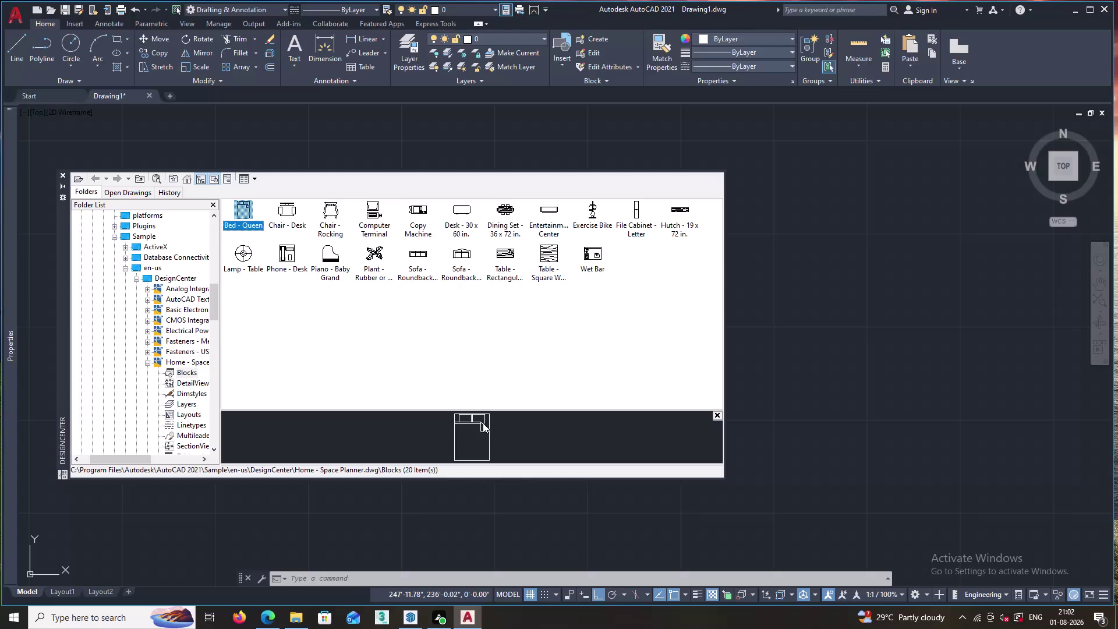
Close the DesignCenter palette of Home Space Planner furniture blocks.
click(482, 423)
click(490, 431)
click(242, 213)
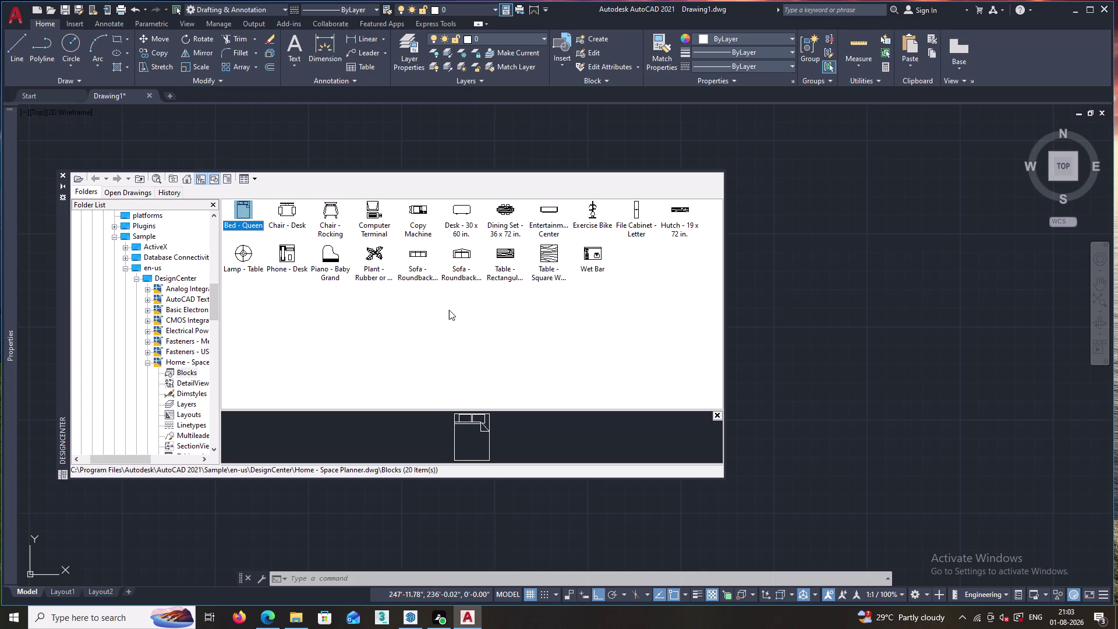
click(59, 172)
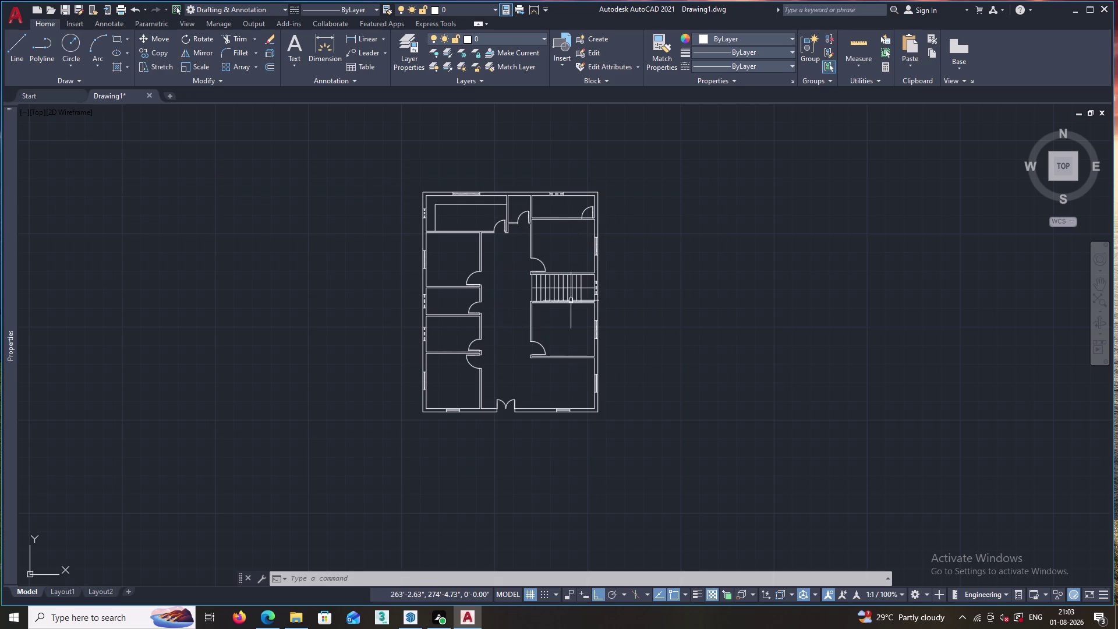
Delete the stray interior line inside the top-left room.
scroll(up, 3)
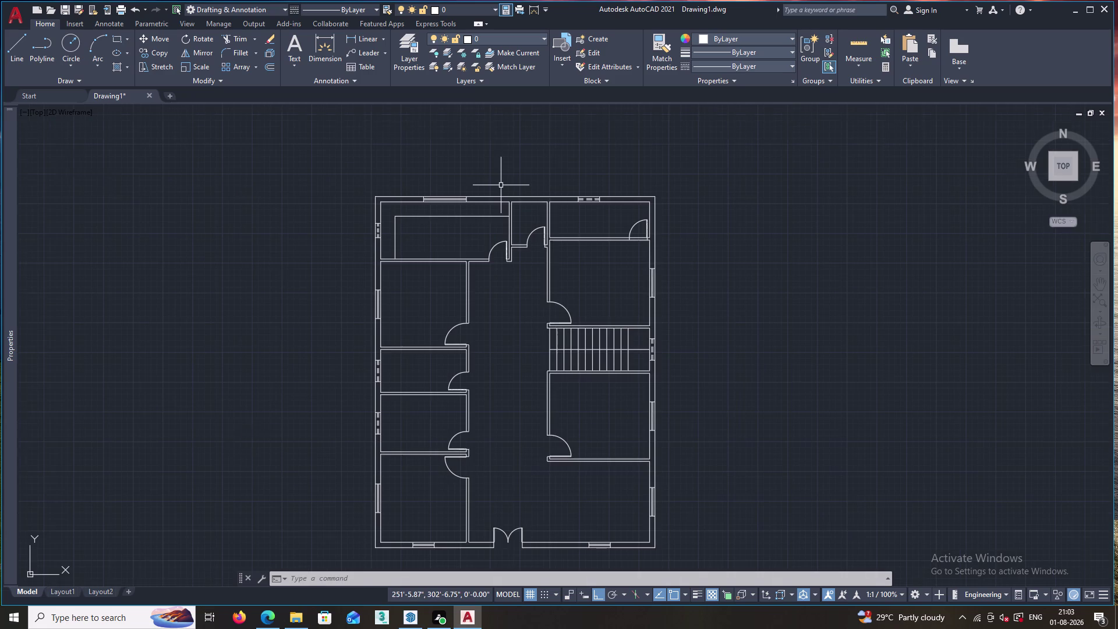
click(488, 216)
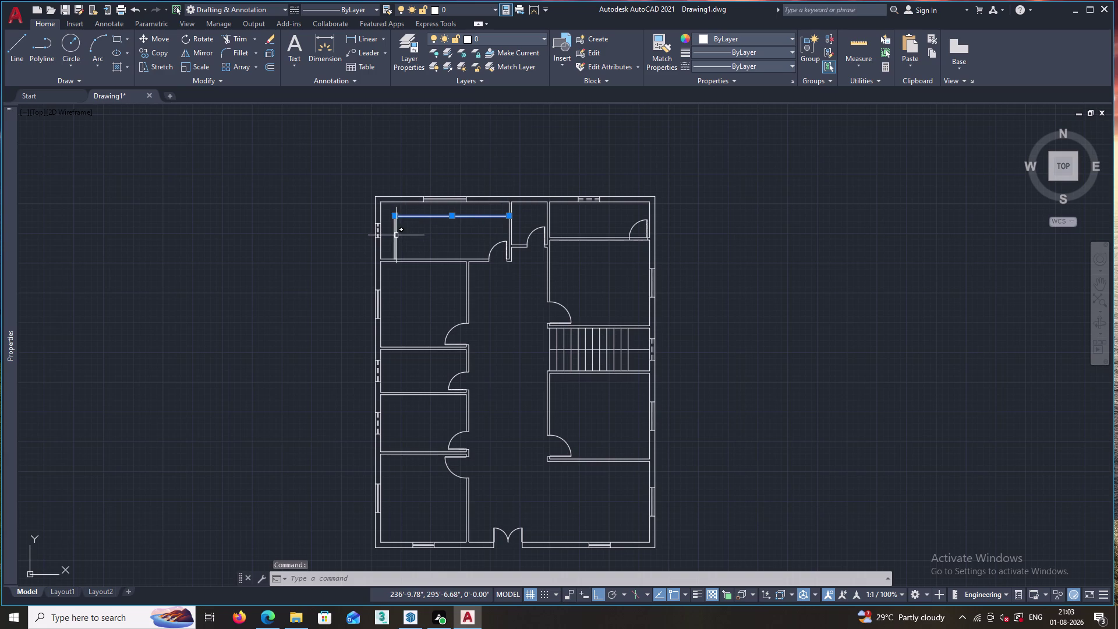
click(397, 235)
key(Delete)
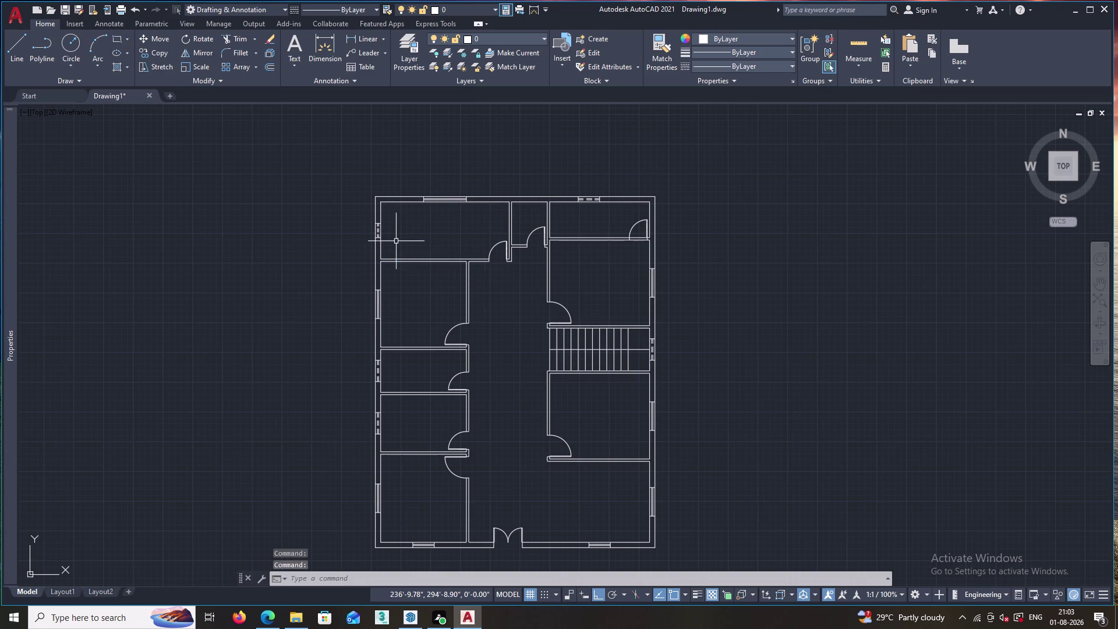
Zoom in and out across the floor plan to review it.
scroll(down, 3)
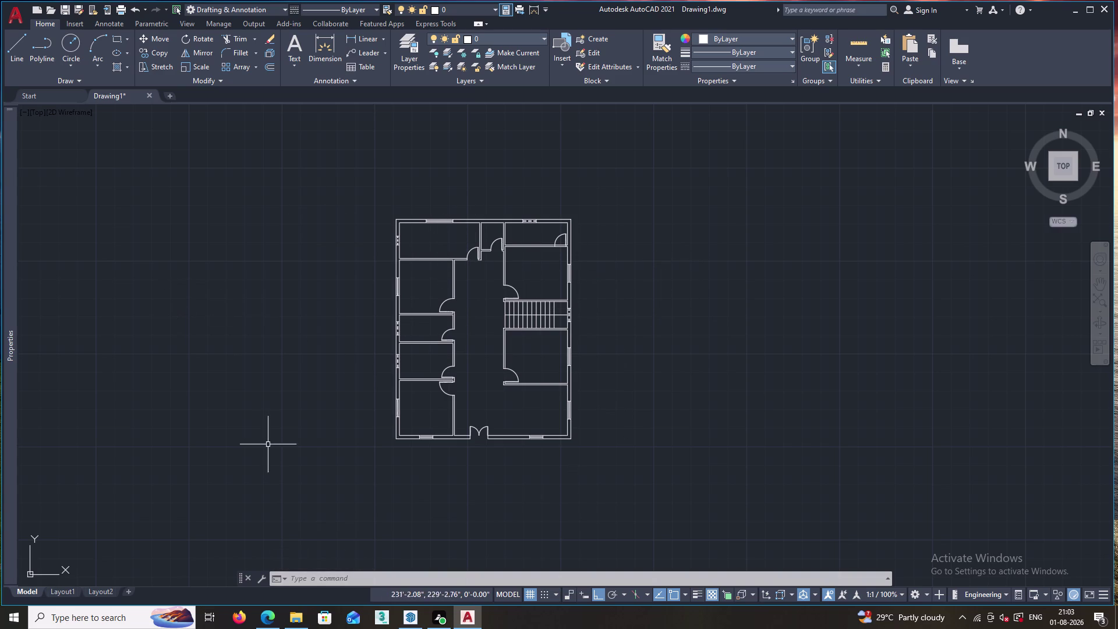
scroll(down, 3)
scroll(up, 3)
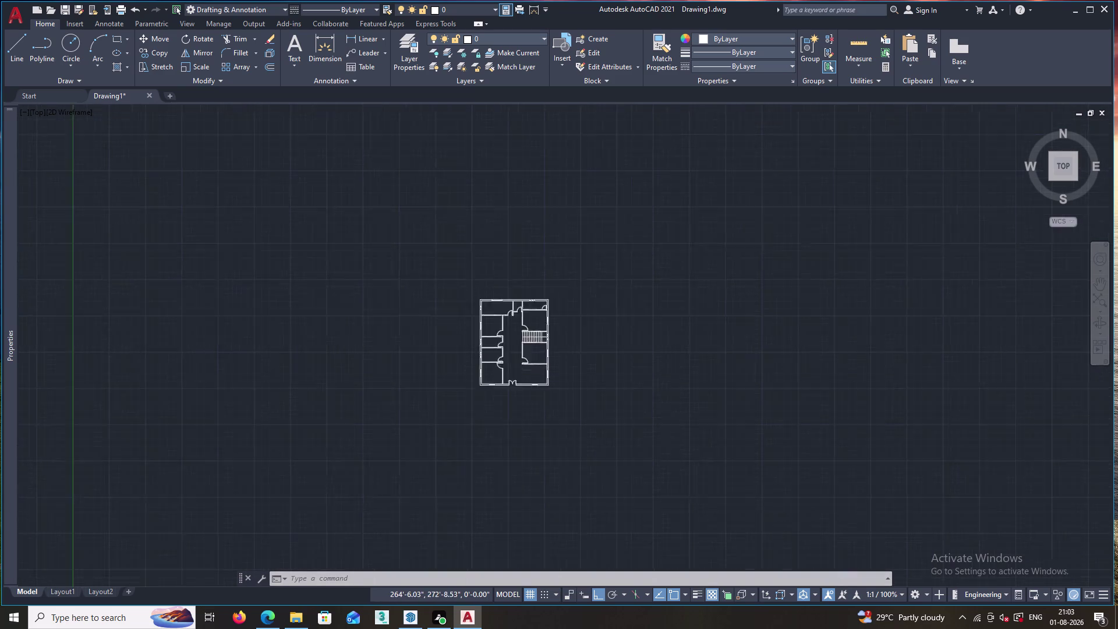
scroll(up, 3)
scroll(down, 3)
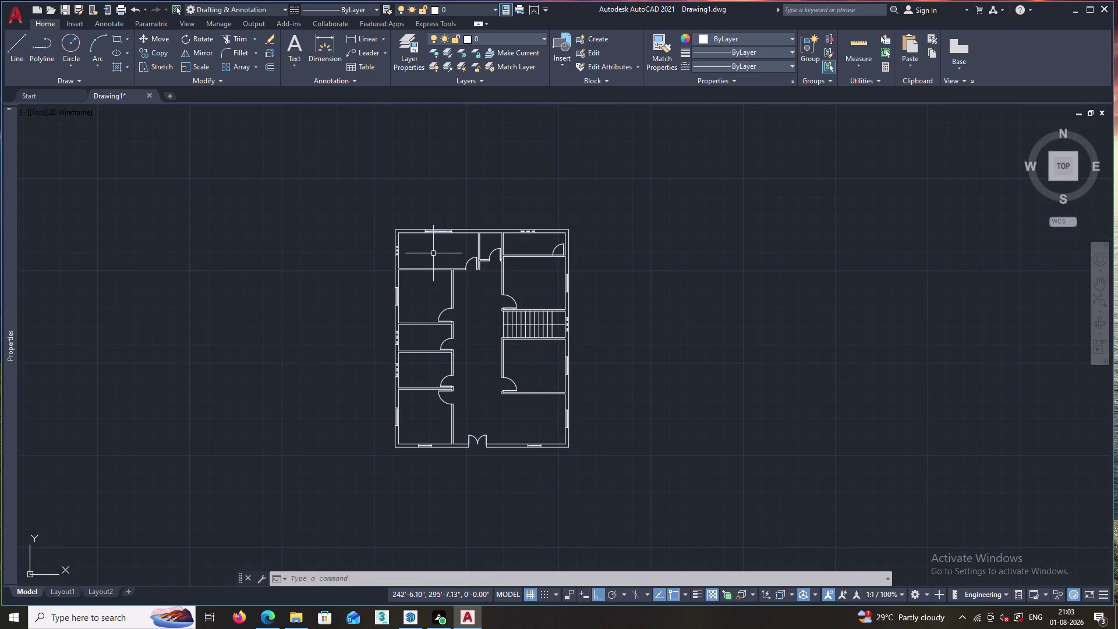
scroll(up, 3)
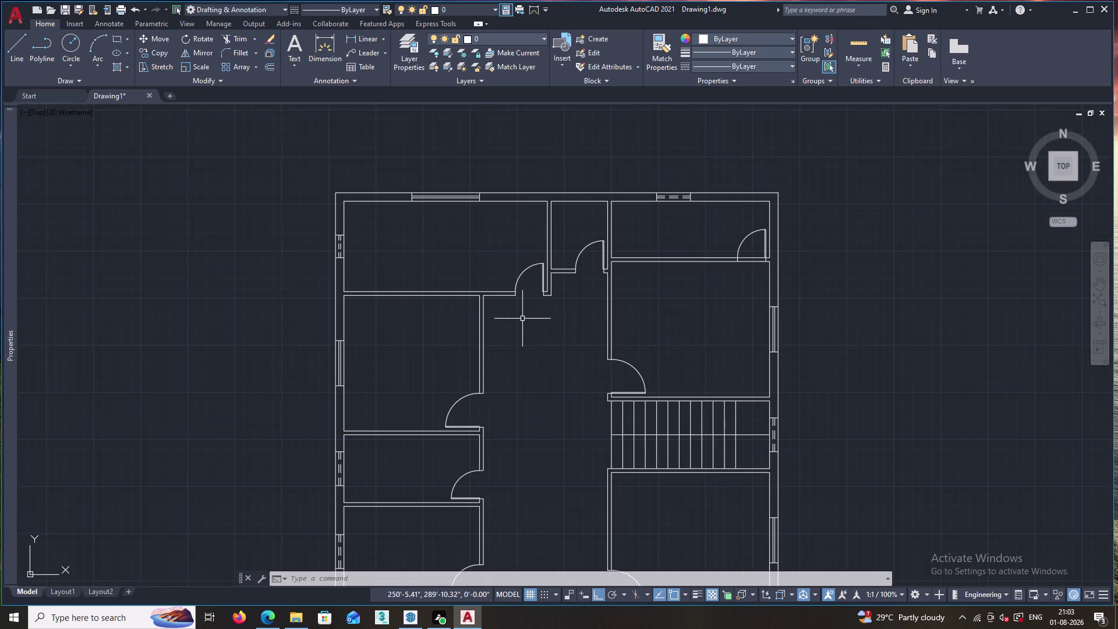